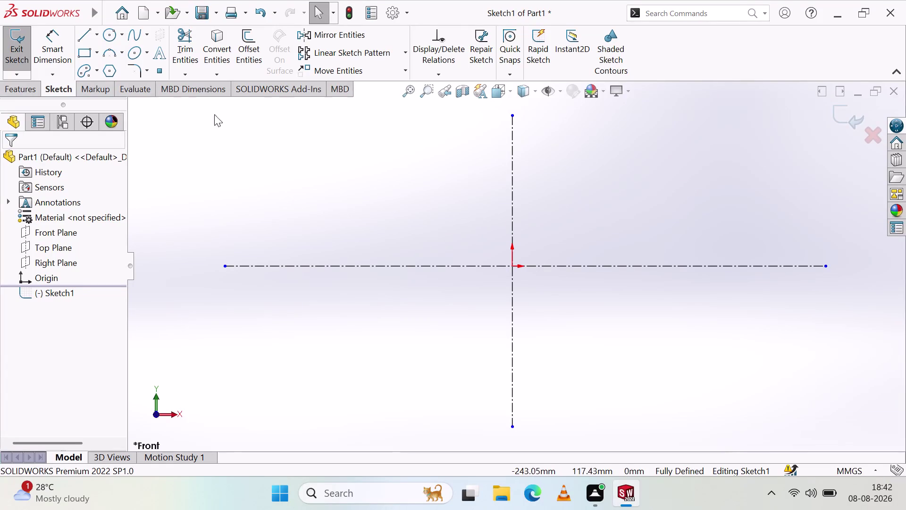
Start a line left of the vertical centerline for the trapezoid's top edge.
click(82, 39)
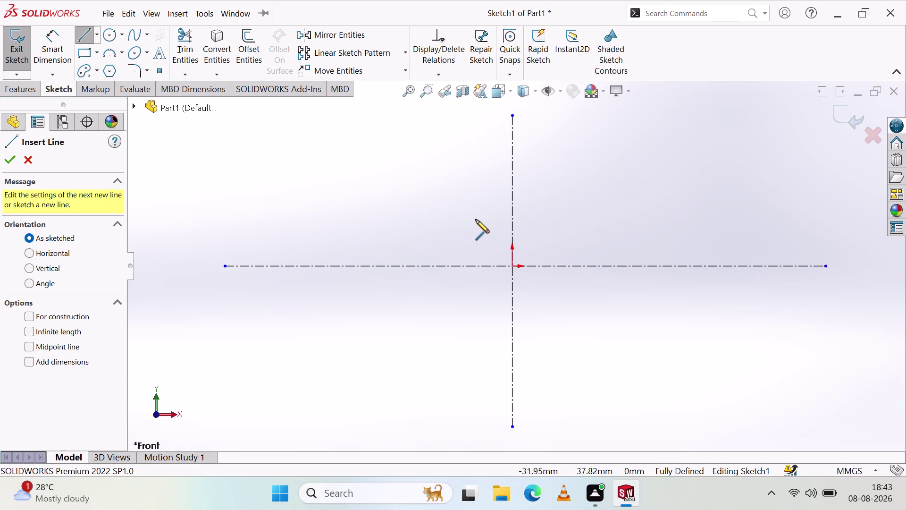
click(479, 164)
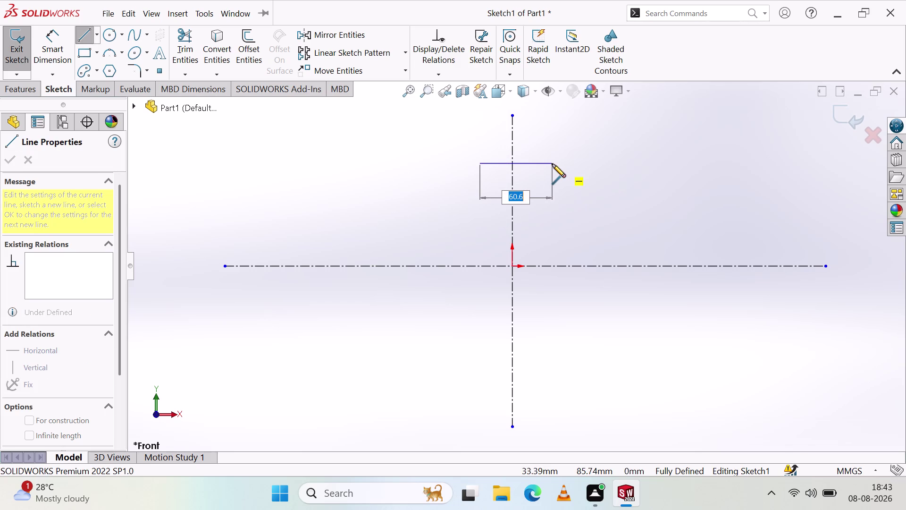
Finish the top edge across the centerline and draw the right side sloping down outward.
click(551, 164)
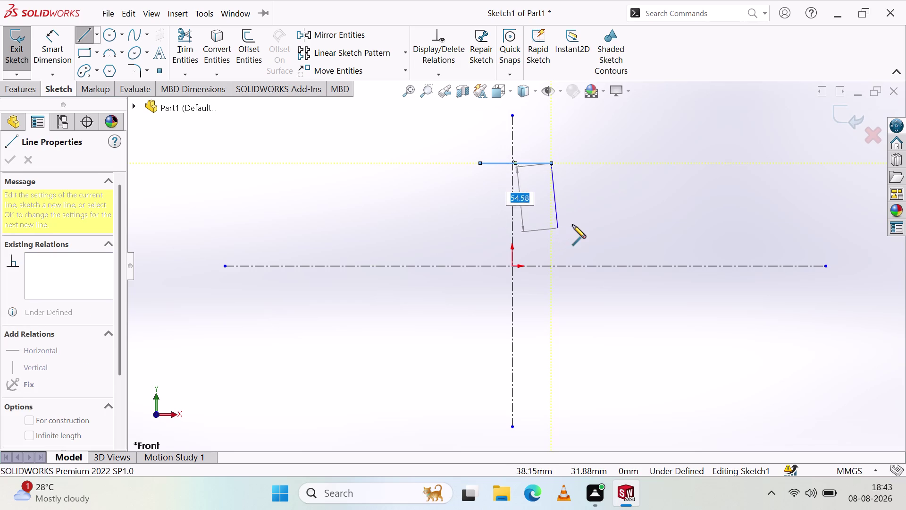
click(578, 222)
key(Escape)
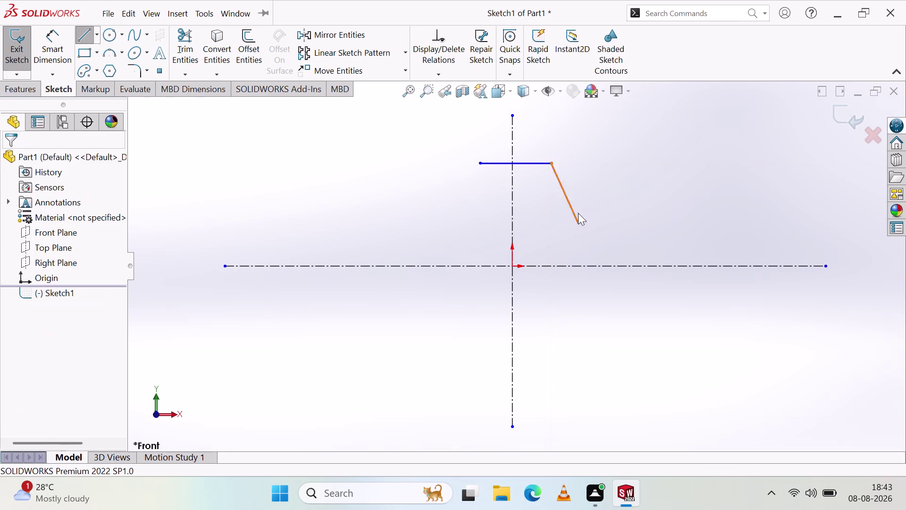
Draw the left slanted side from the top edge's left end, ending level with the right side.
click(86, 36)
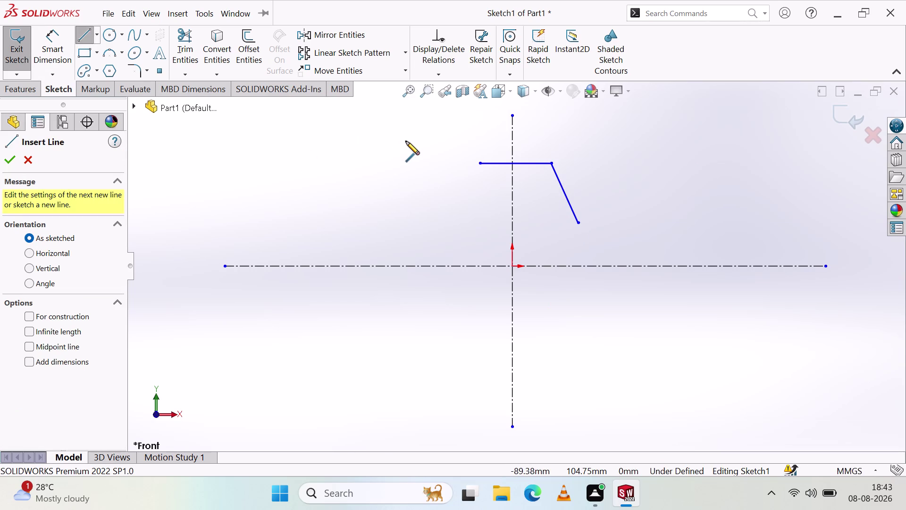
click(479, 163)
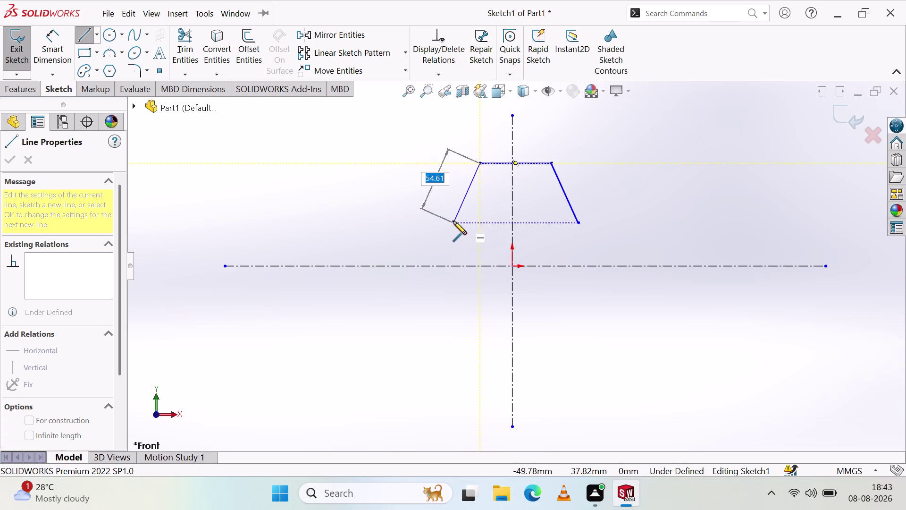
click(453, 221)
key(Escape)
key(Escape)
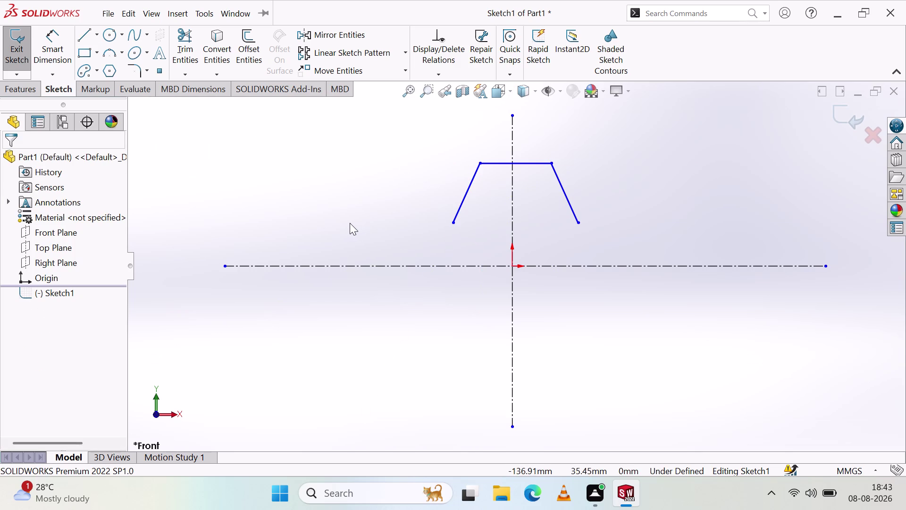
click(83, 36)
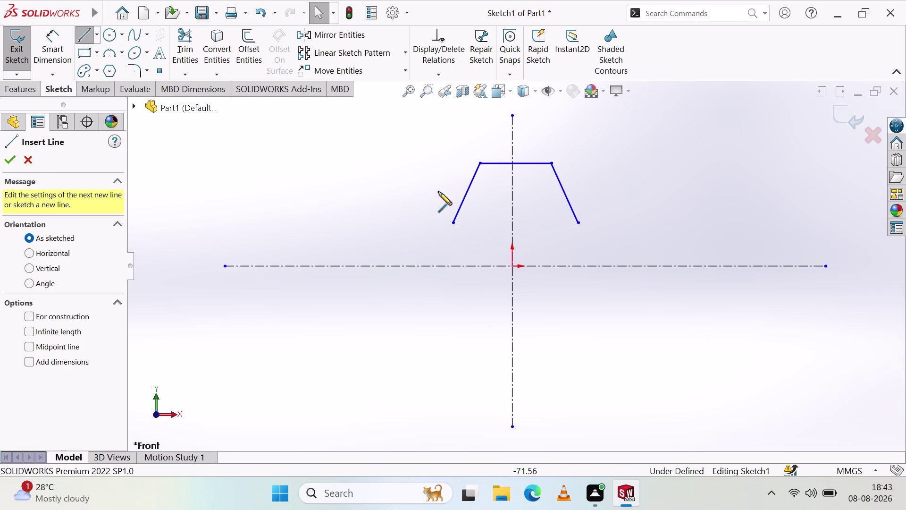
Close the trapezoid's bottom edge, then draw the rectangle's bottom and left sides.
click(454, 222)
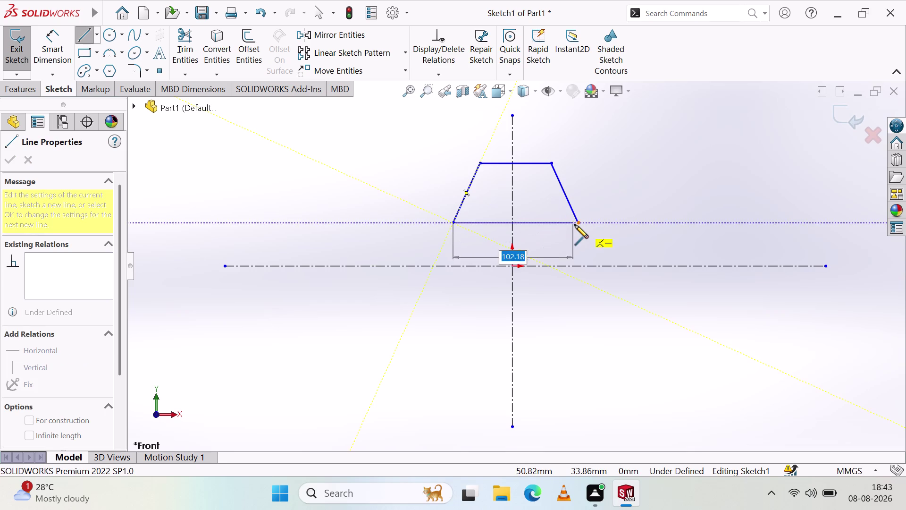
click(579, 223)
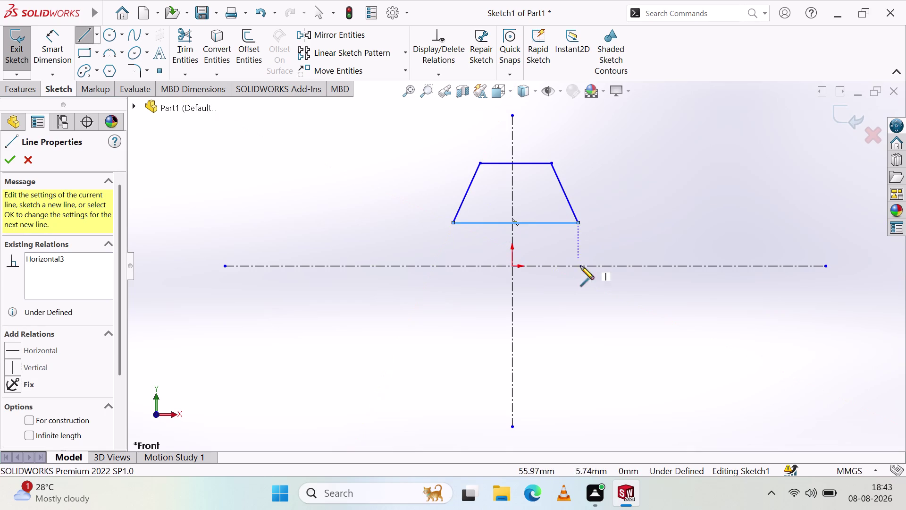
click(580, 284)
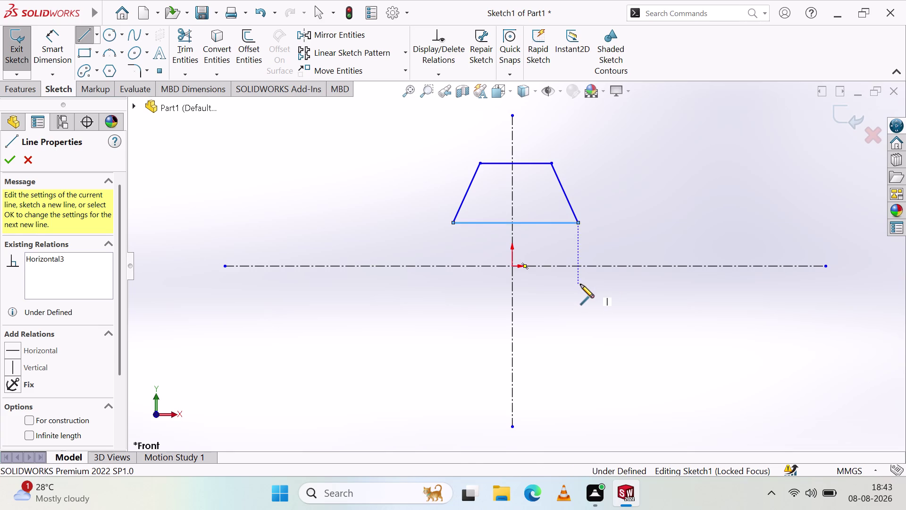
click(452, 282)
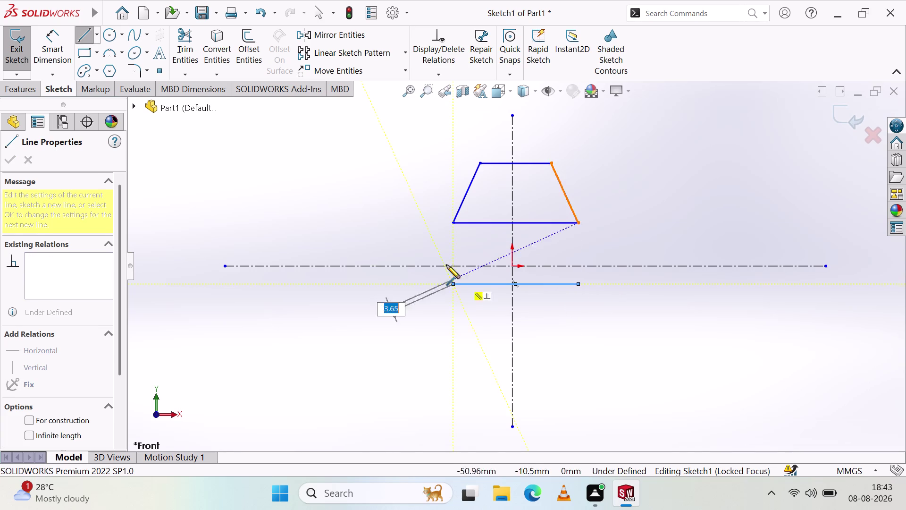
click(453, 222)
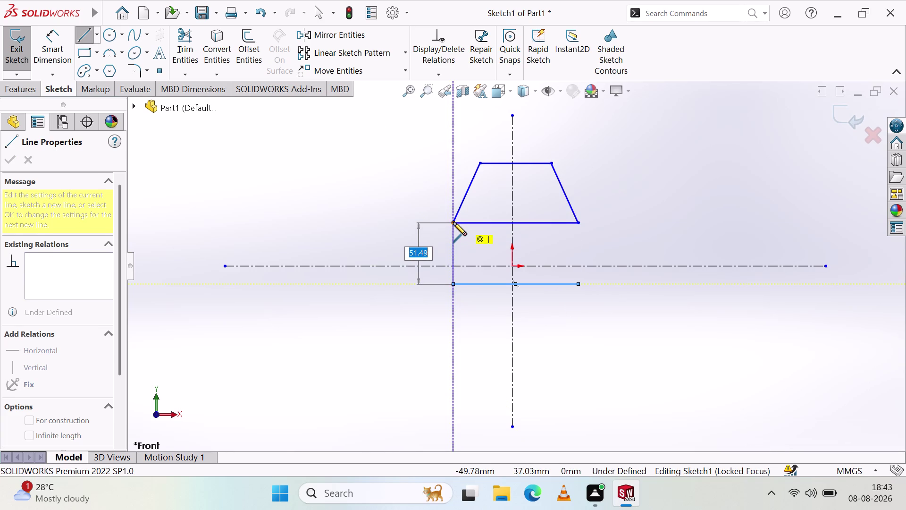
key(Escape)
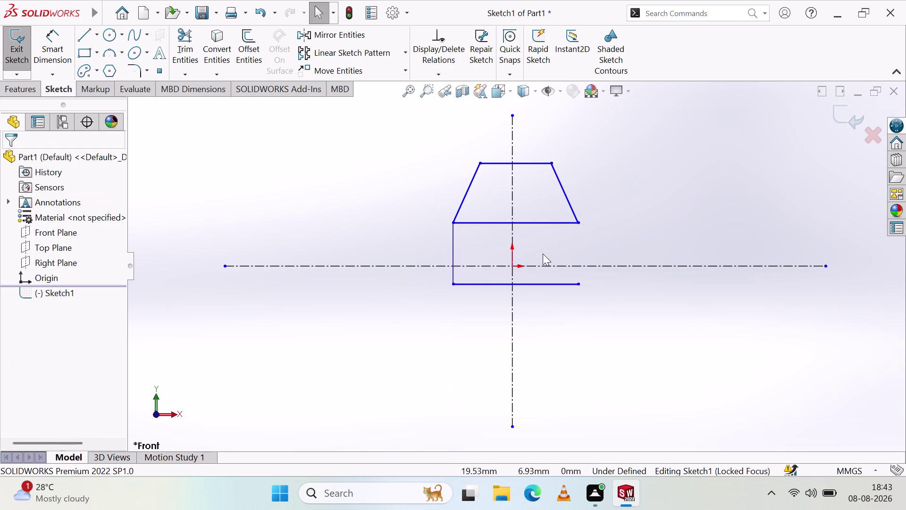
Draw the rectangle's right side from the trapezoid corner down to its bottom corner.
click(90, 33)
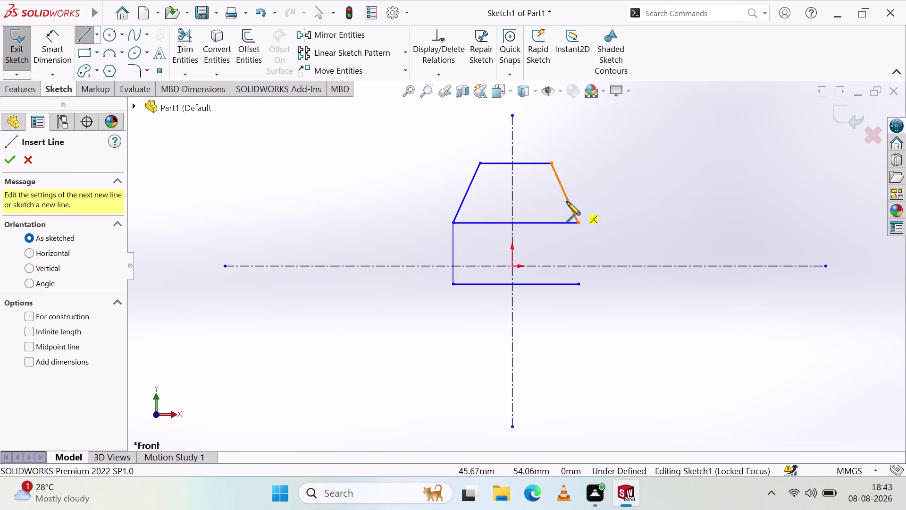
click(579, 223)
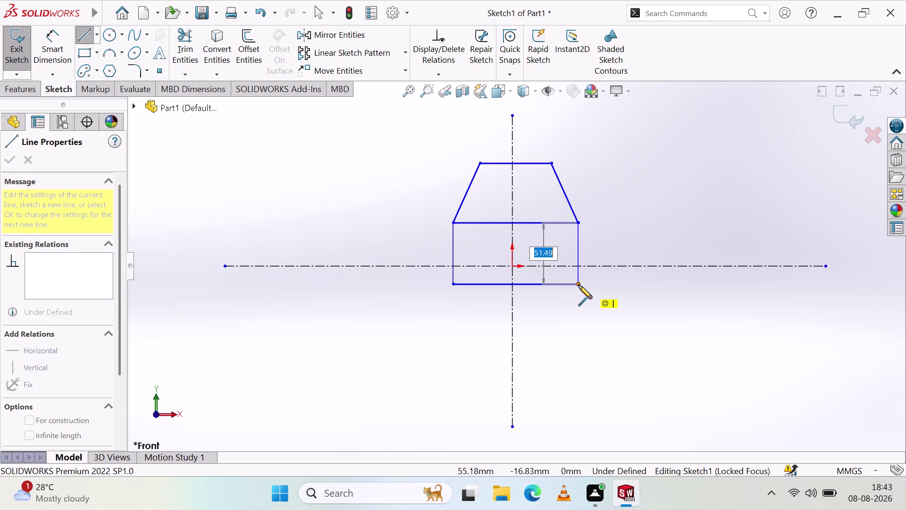
click(578, 284)
key(Escape)
key(Escape)
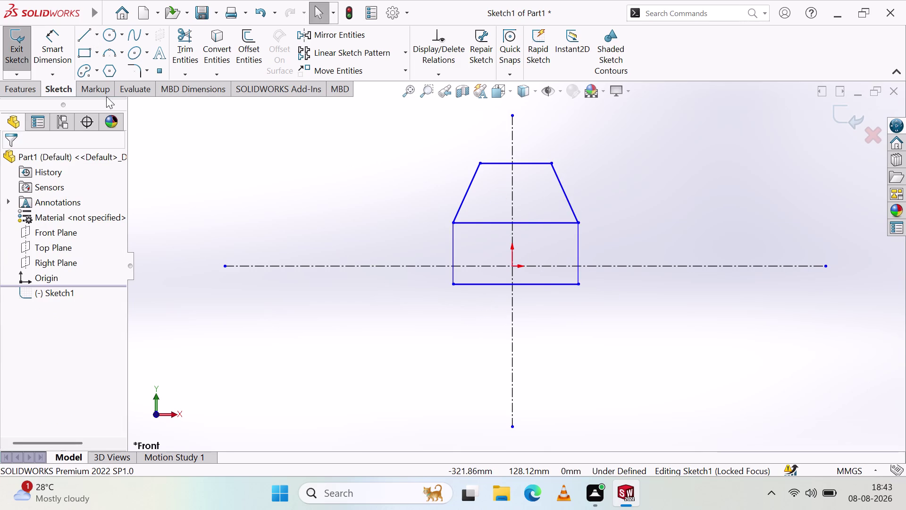
click(86, 39)
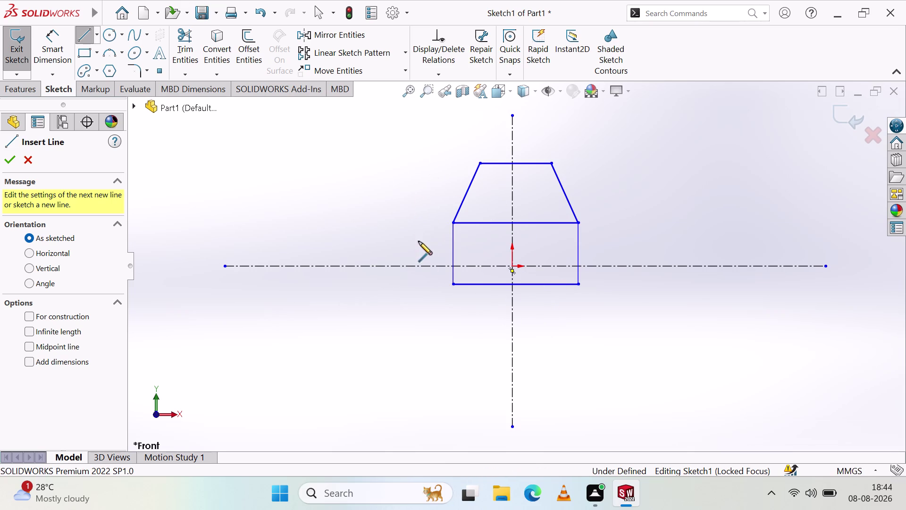
key(Escape)
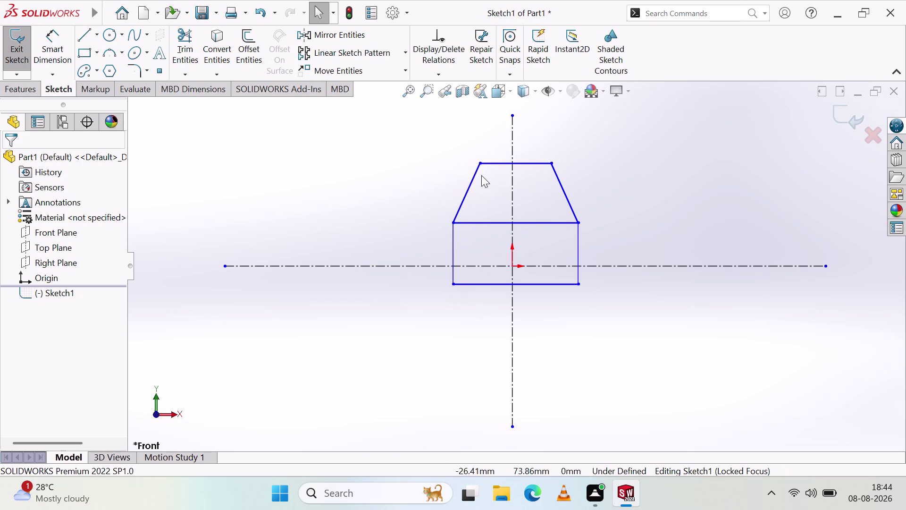
click(498, 163)
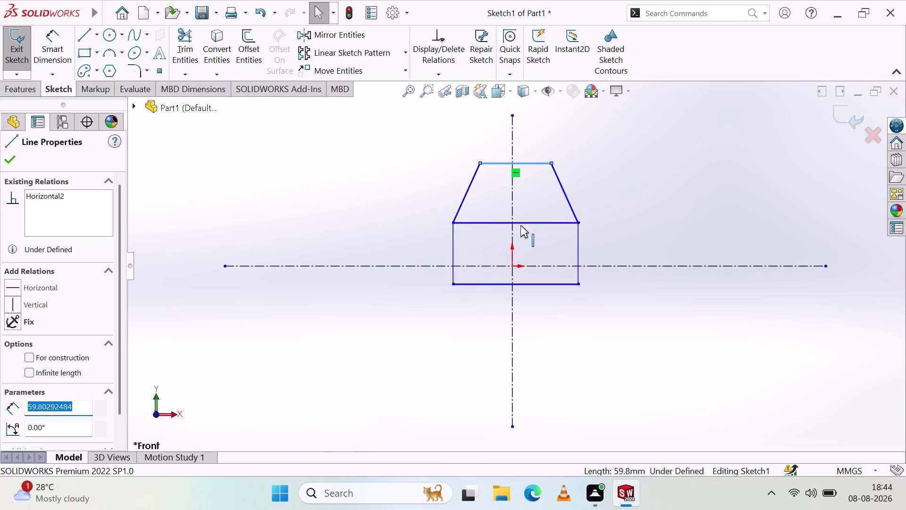
Add a Perpendicular relation between the vertical and horizontal centerlines.
click(513, 203)
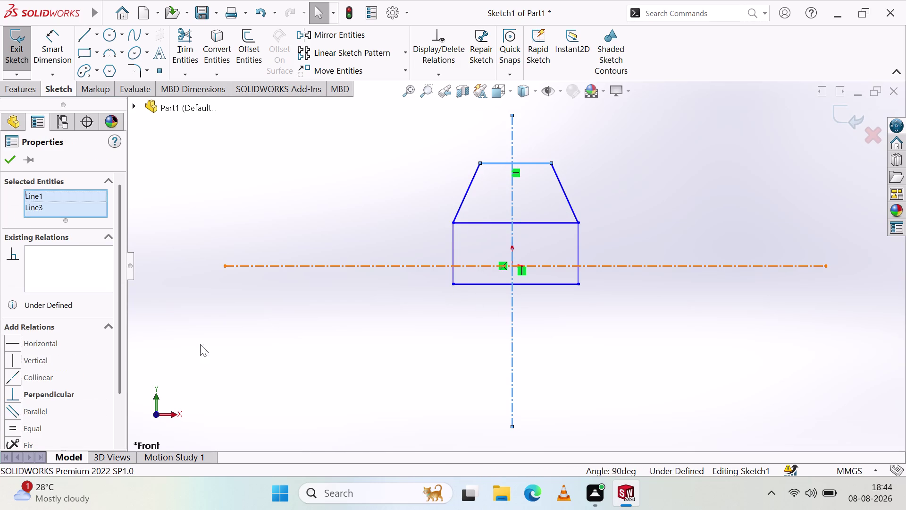
scroll(down, 3)
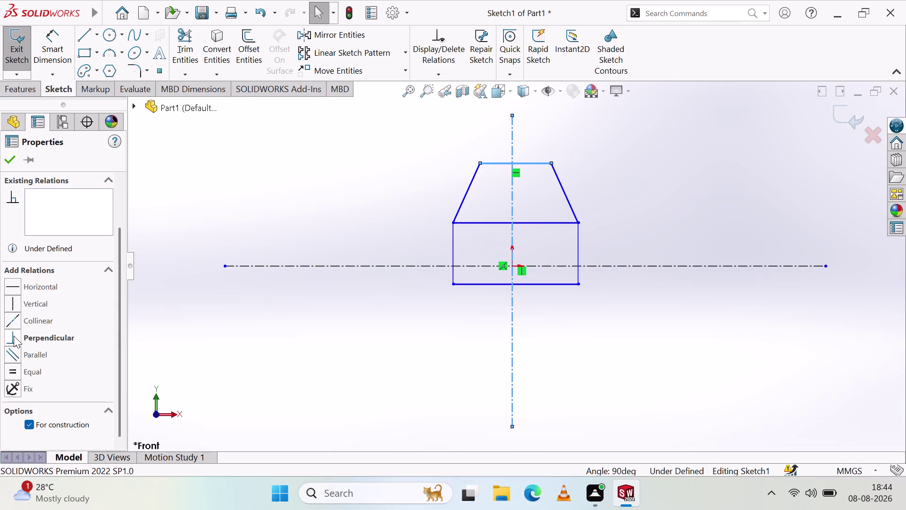
click(12, 338)
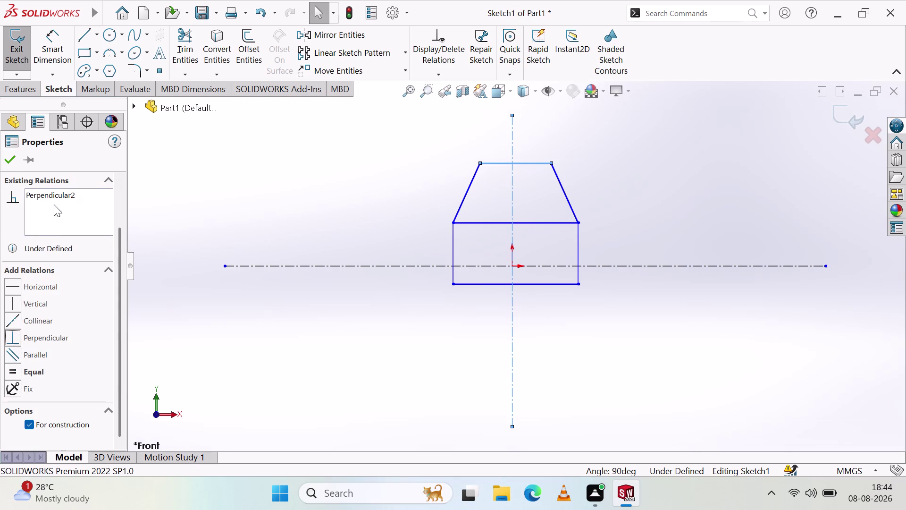
Select the Perpendicular2 relation in Existing Relations and choose to delete it.
click(64, 193)
right_click(65, 194)
click(98, 223)
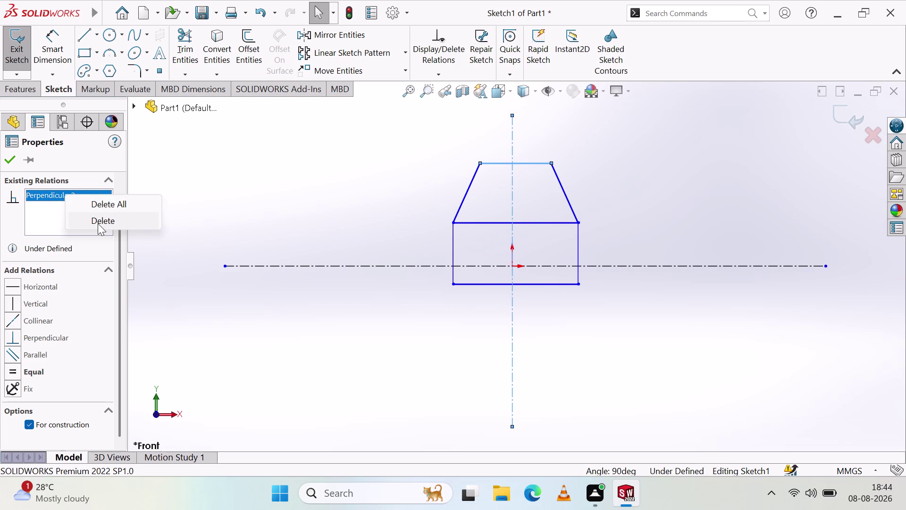
click(13, 303)
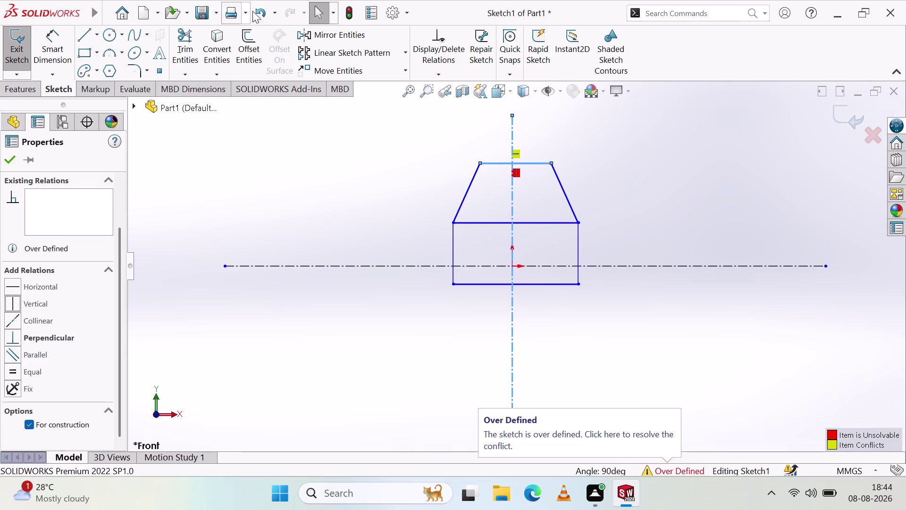
Clear the conflict, then try Collinear and Parallel on the centerlines, undoing each.
click(264, 9)
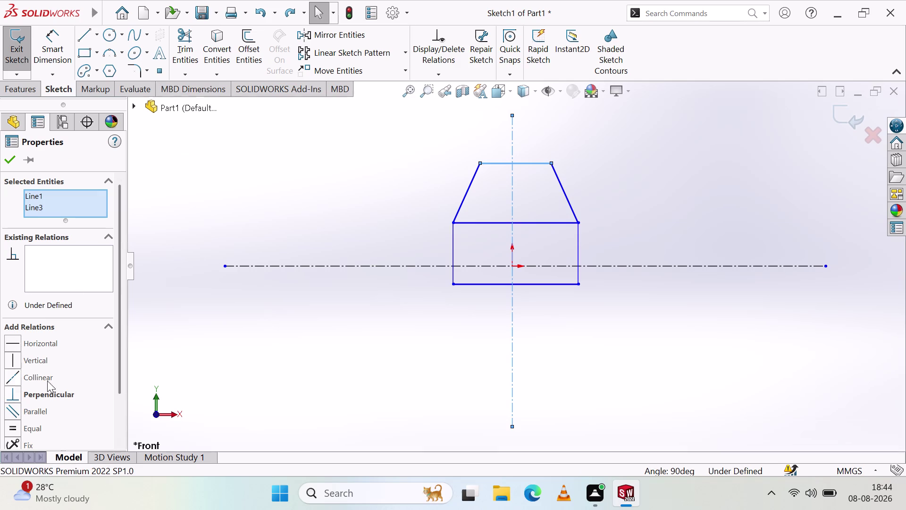
click(13, 376)
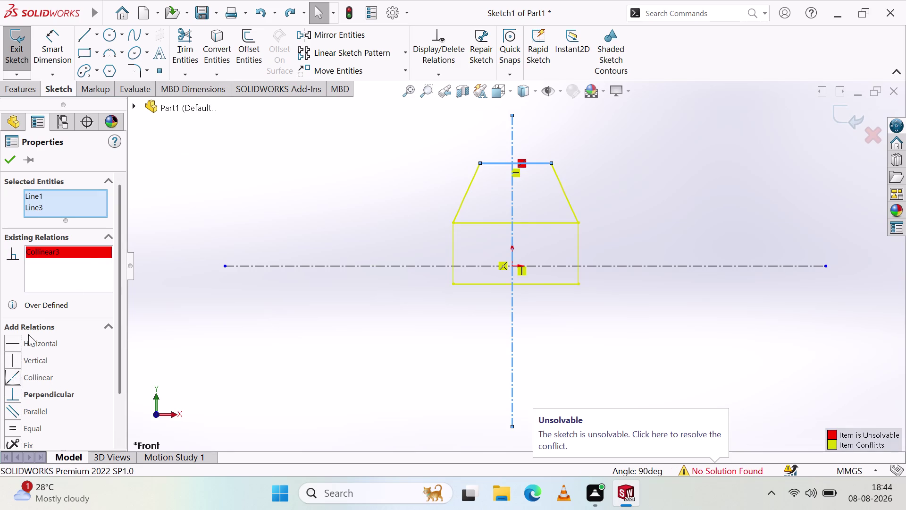
click(260, 12)
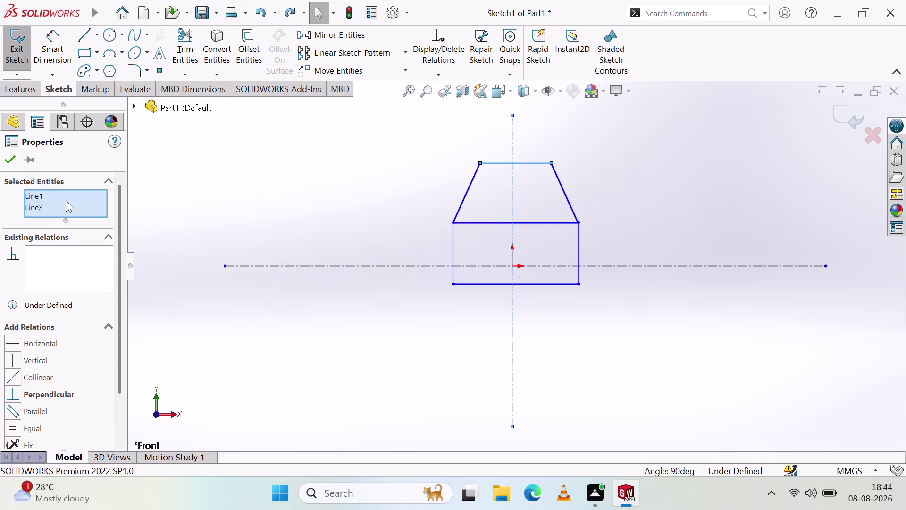
click(13, 411)
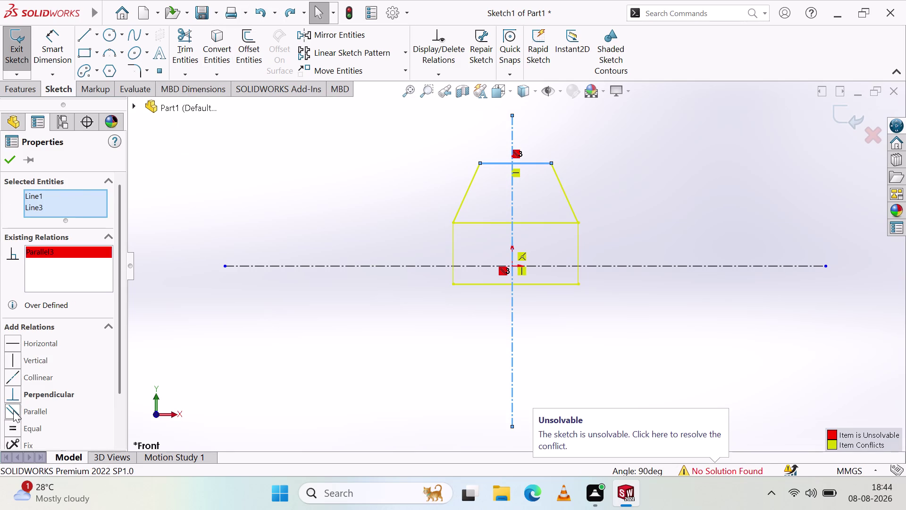
click(261, 12)
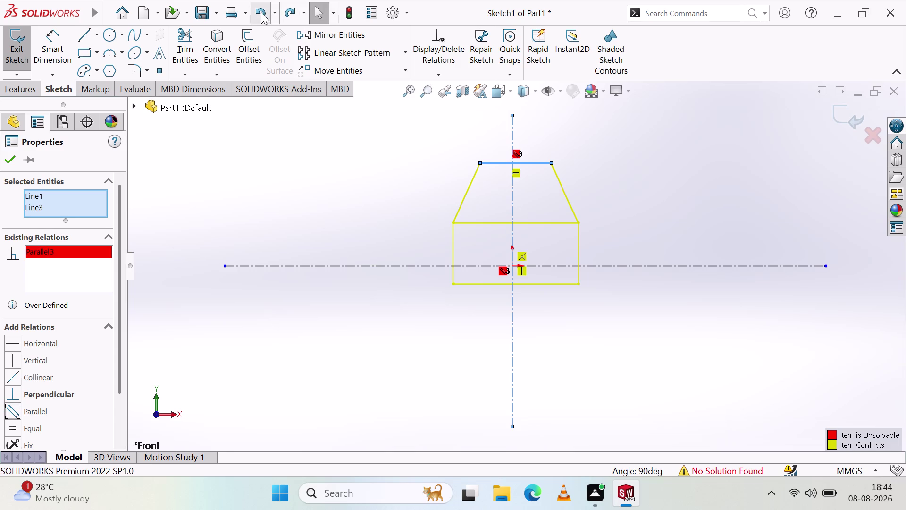
key(Escape)
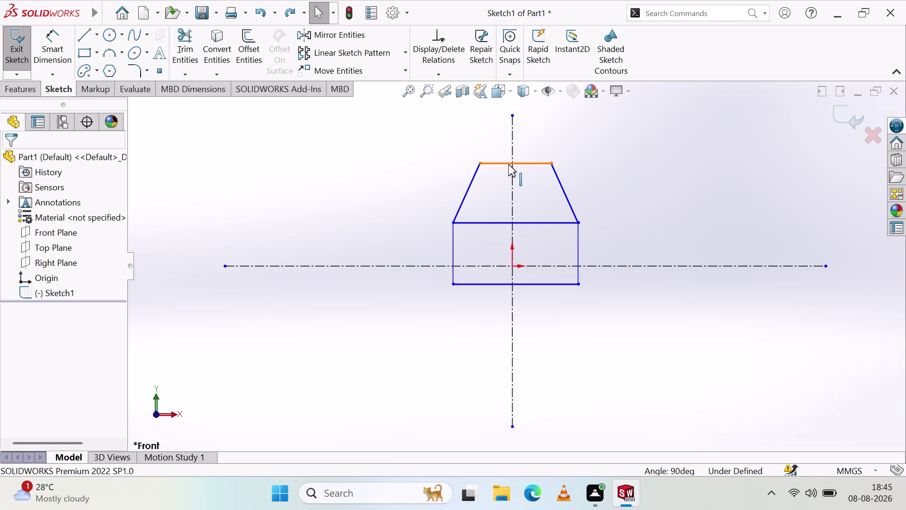
Drag the trapezoid's top edge slightly lower, lengthening it to about 63.39 mm.
drag(506, 163, 495, 168)
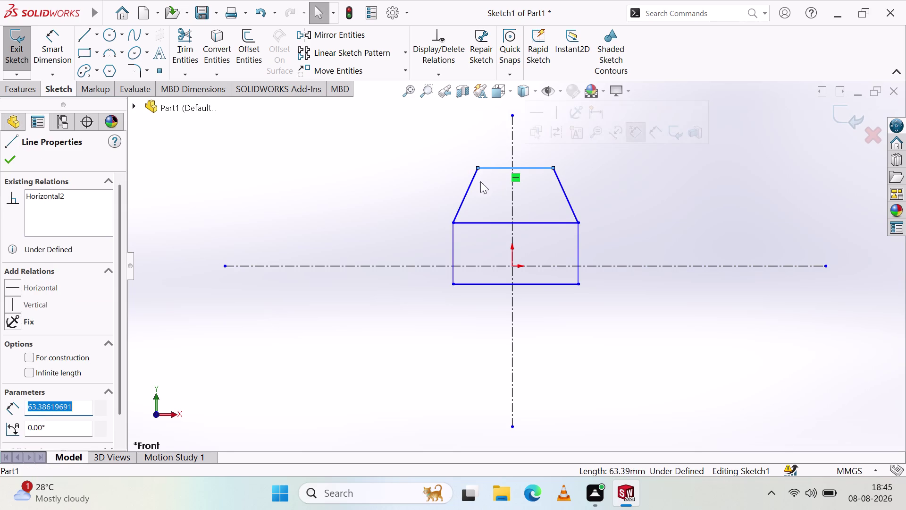
key(Escape)
key(Escape)
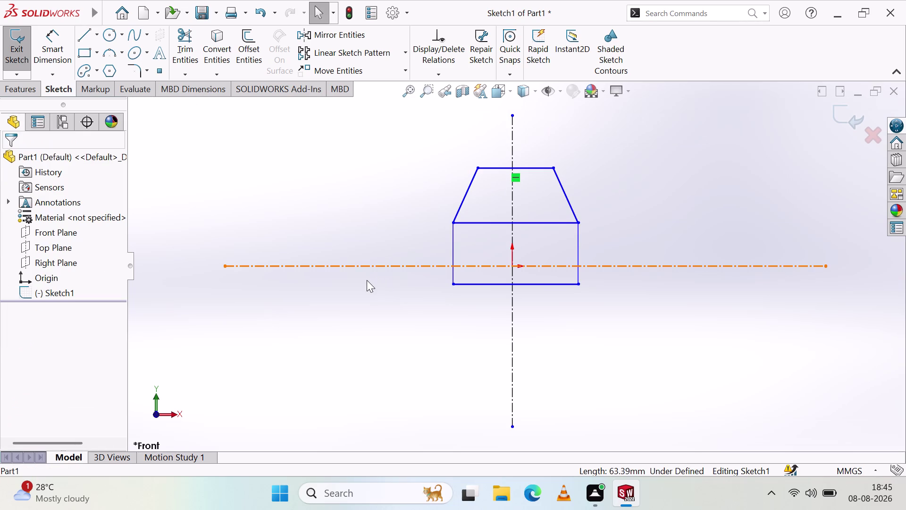